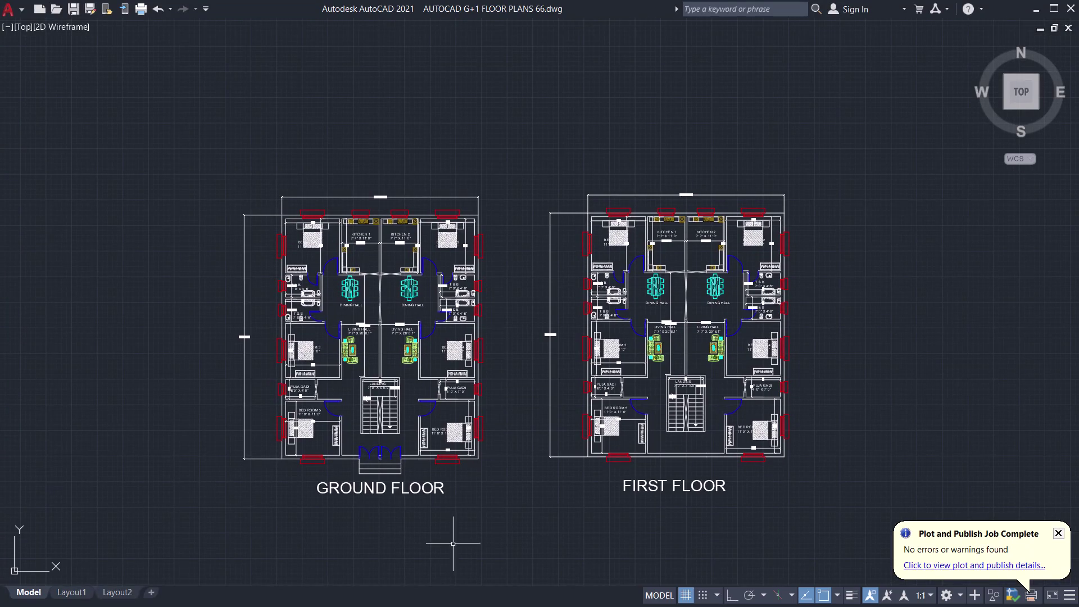
Show the command line with Ctrl+9 and run RIBBON to restore the tool ribbon.
key(ctrl+9)
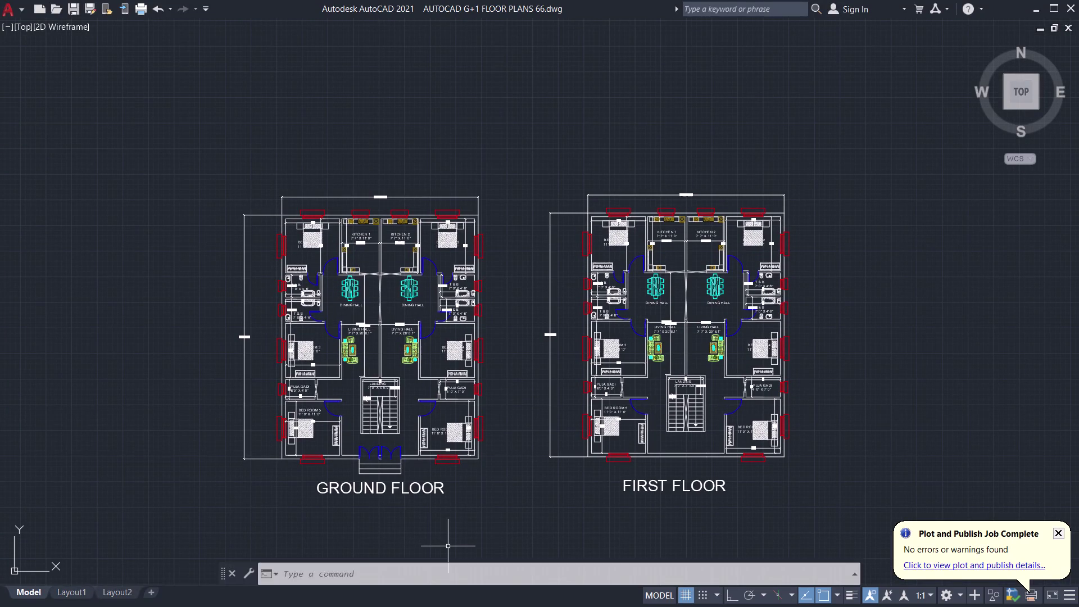
text(RIB)
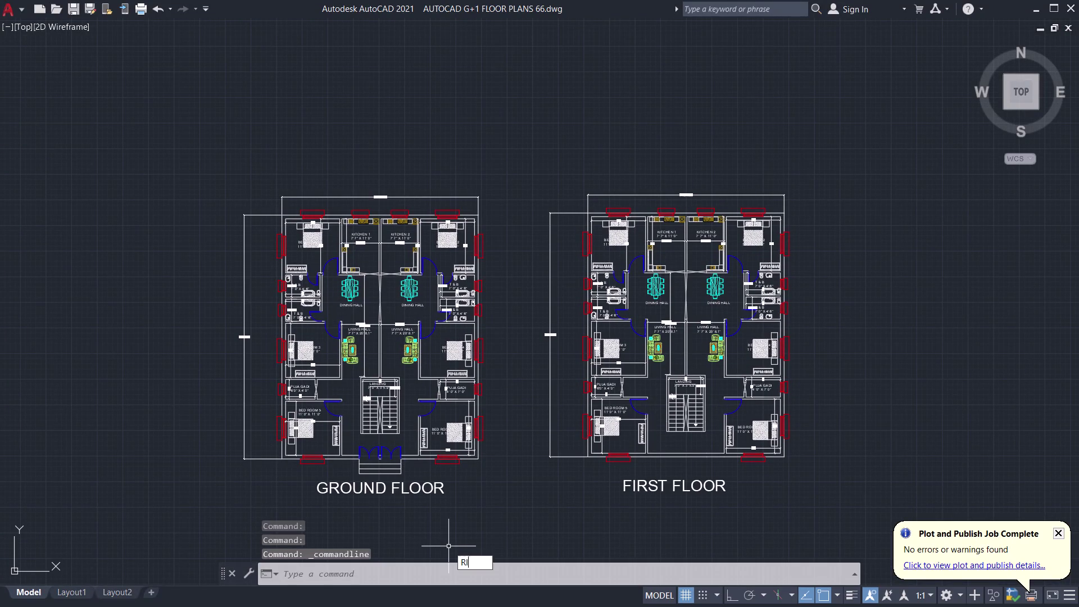
text(B)
text(ON)
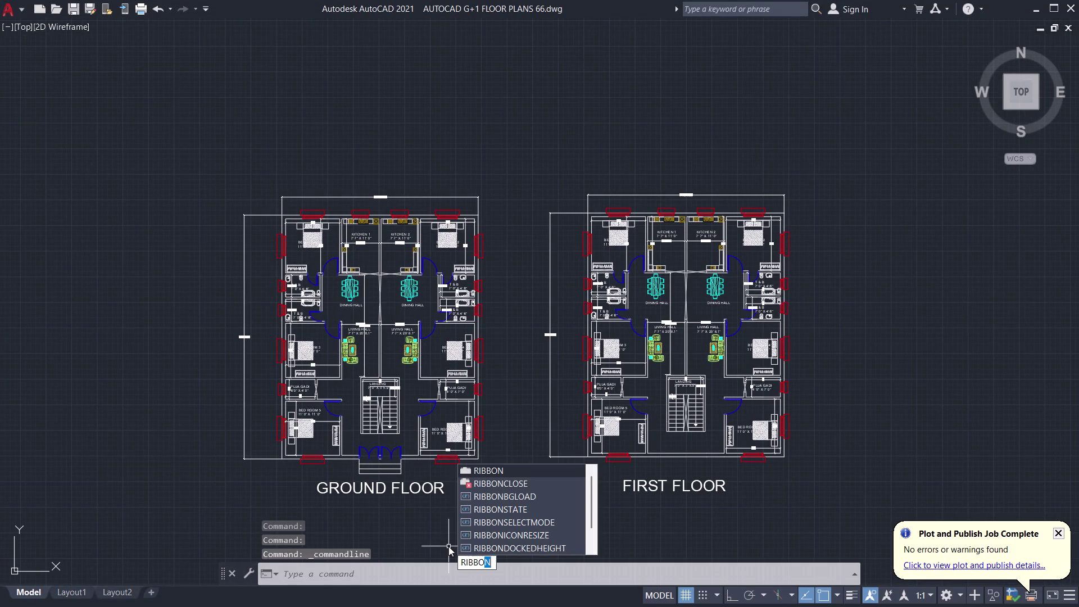
key(Return)
scroll(down, 3)
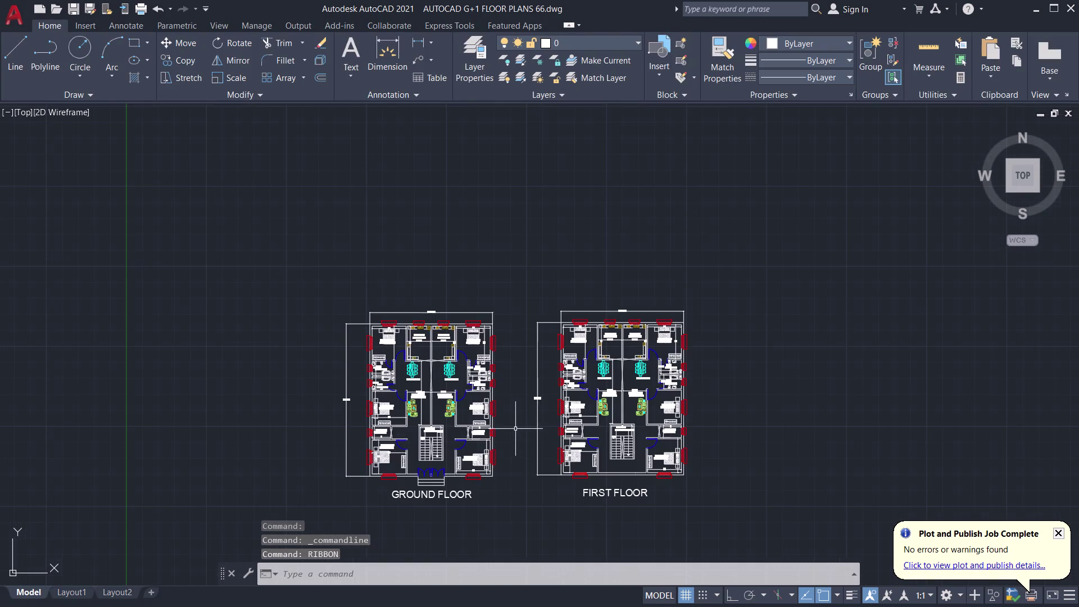
Close AutoCAD, saving changes to AUTOCAD G+1 FLOOR PLANS 66.dwg.
scroll(up, 3)
middle_drag(515, 428, 474, 413)
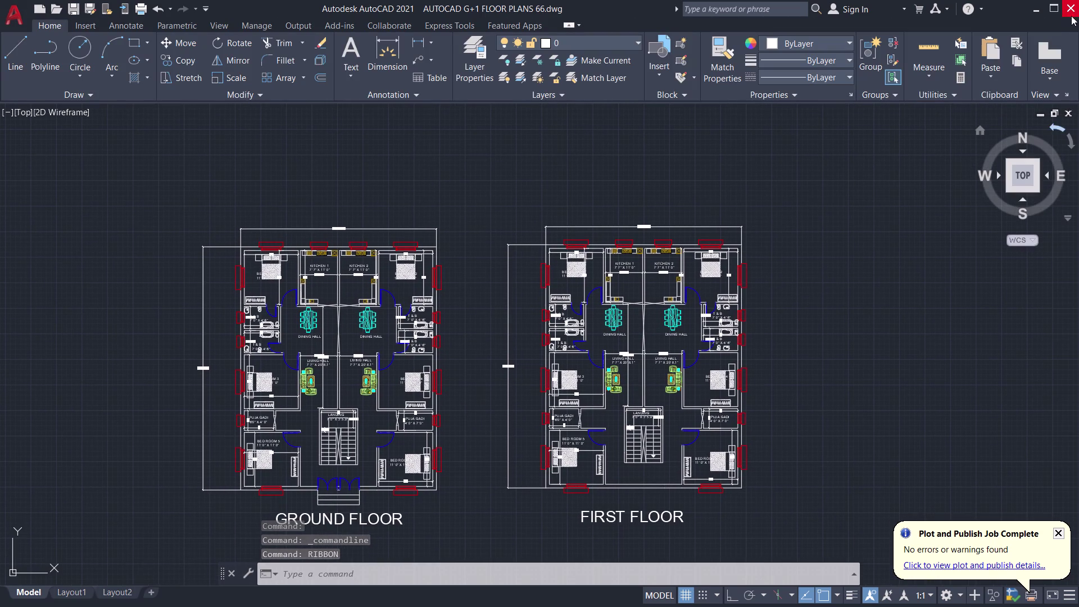
click(1072, 15)
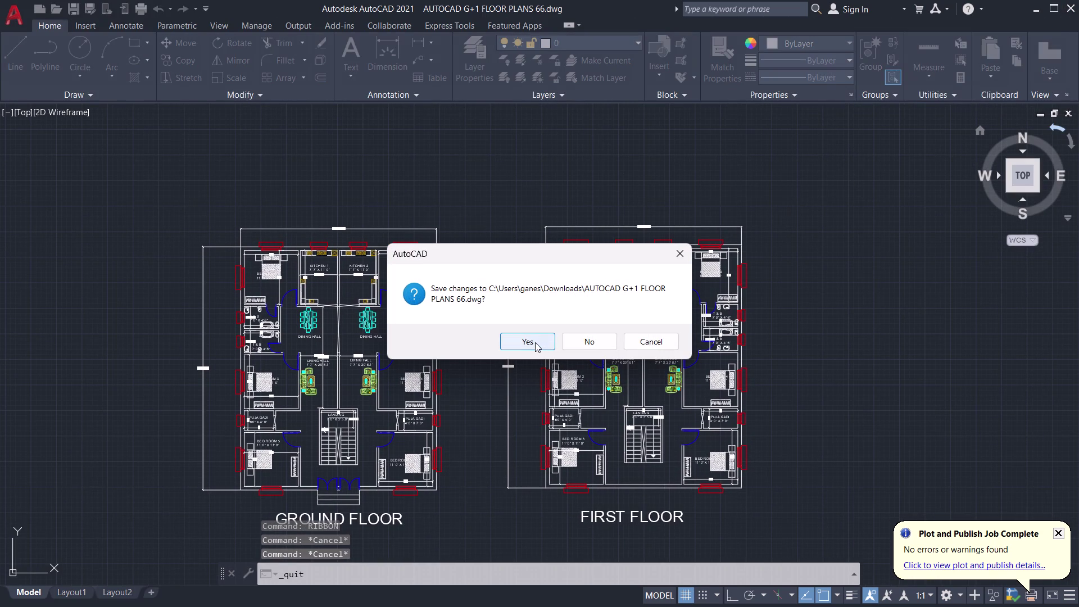
click(532, 341)
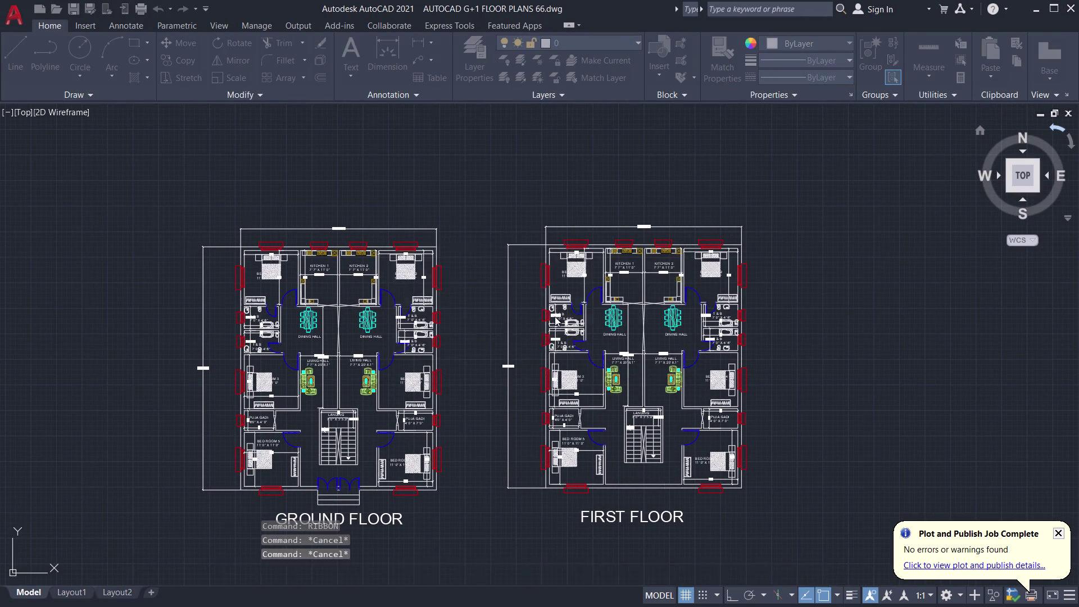